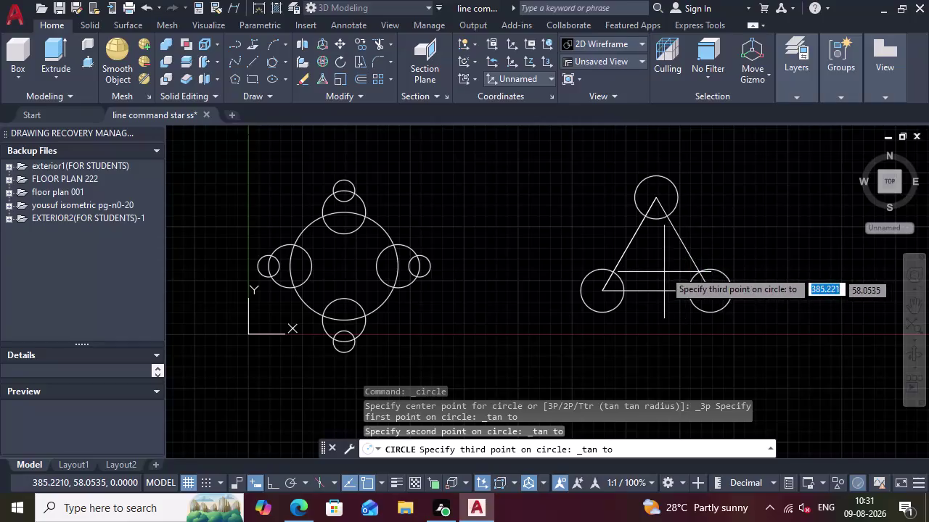
Draw a Tan, Tan, Tan circle on the triangle's left side, base and right side, then undo it.
key(Escape)
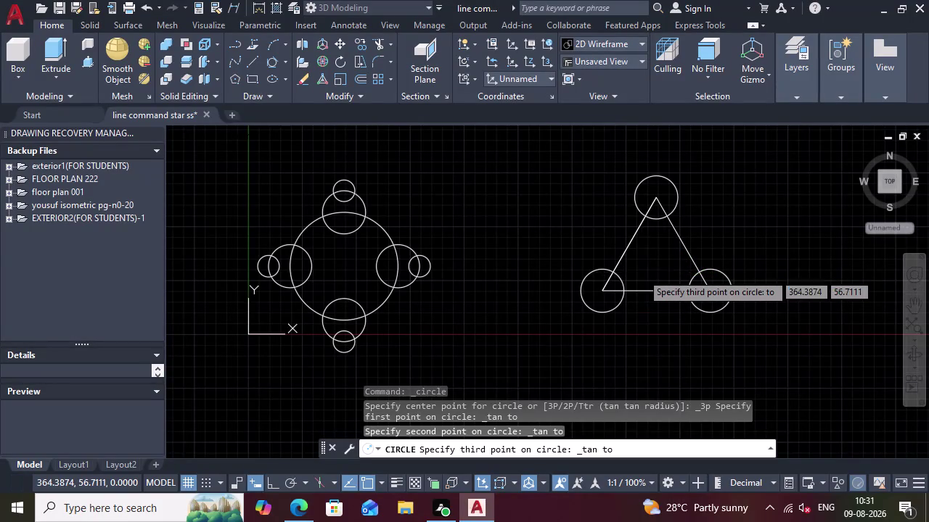
click(284, 61)
click(309, 234)
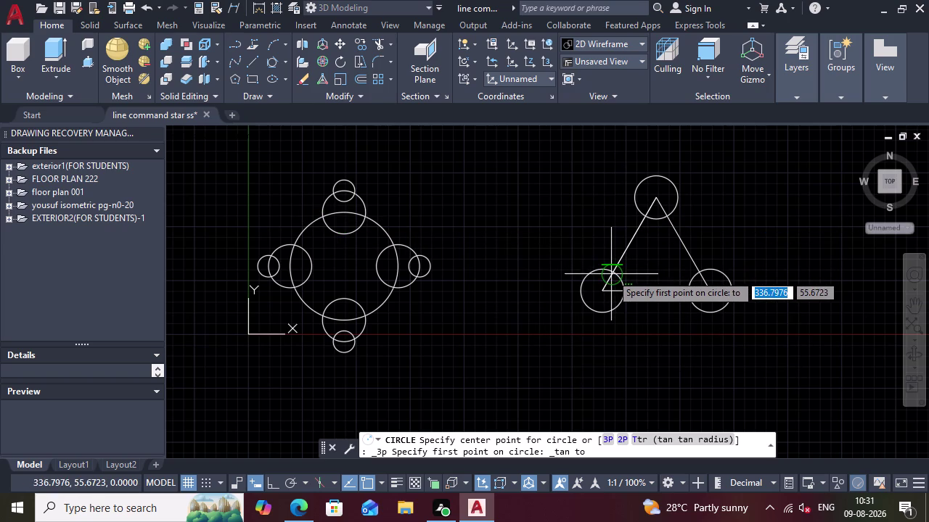
scroll(down, 3)
scroll(up, 3)
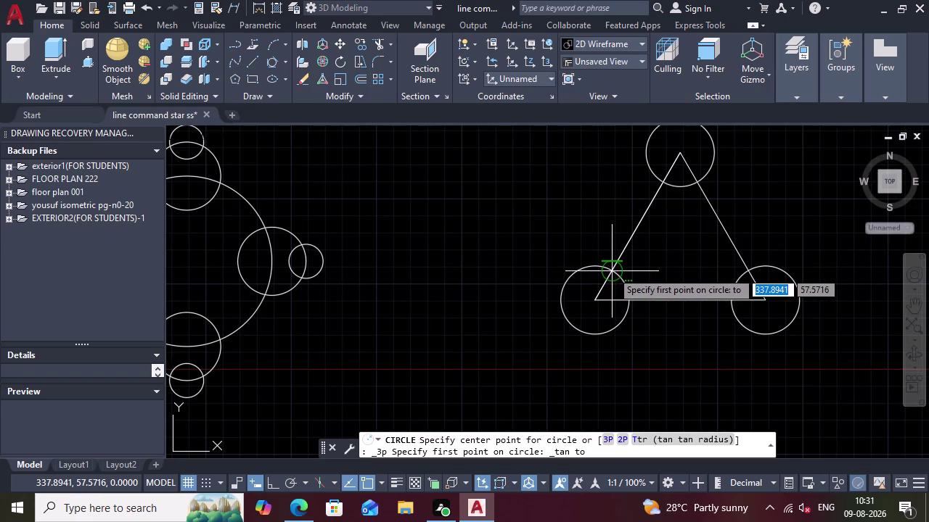
click(611, 271)
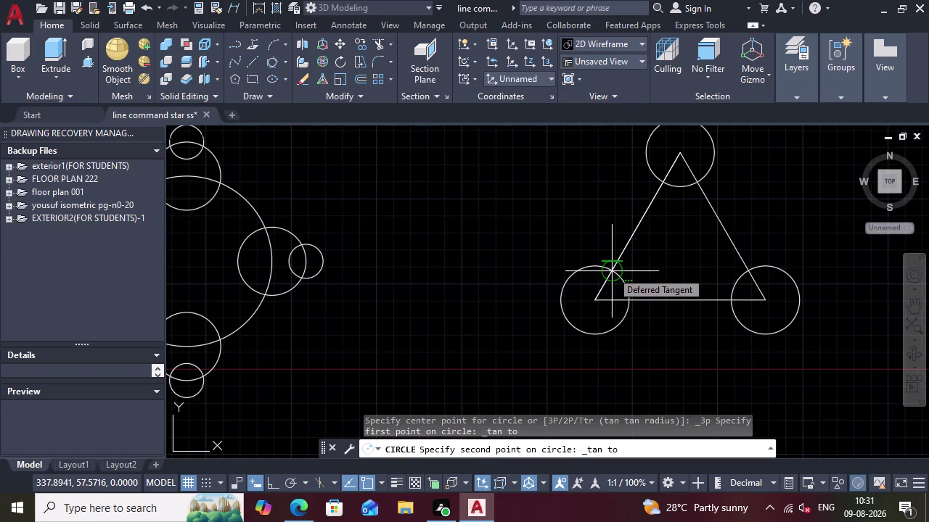
click(747, 271)
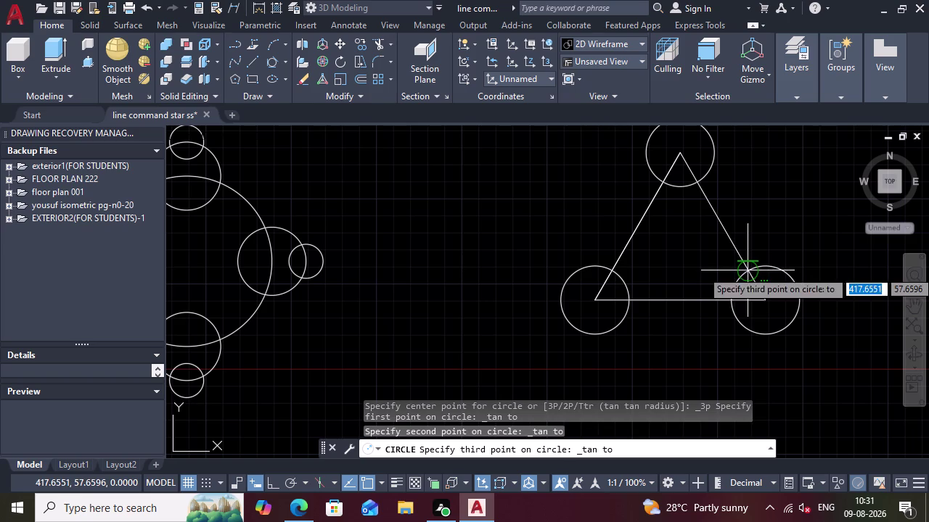
click(677, 187)
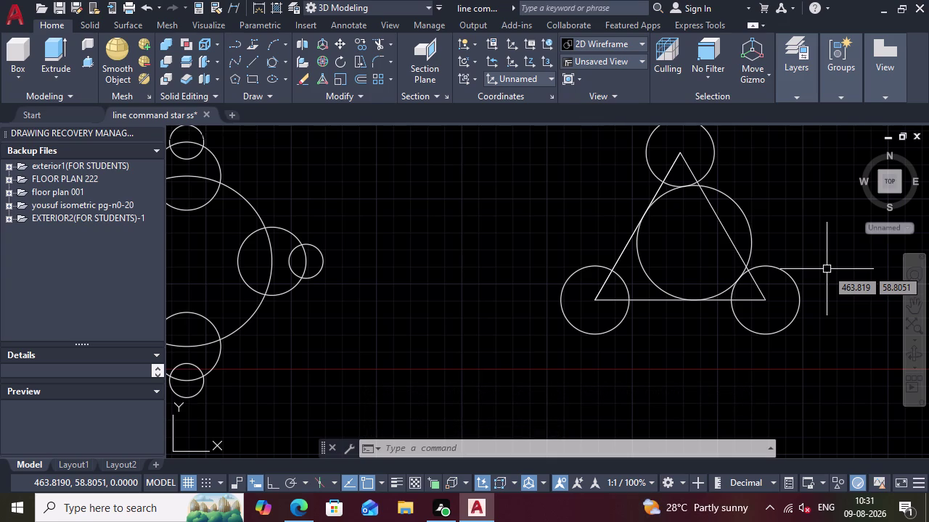
key(ctrl+z)
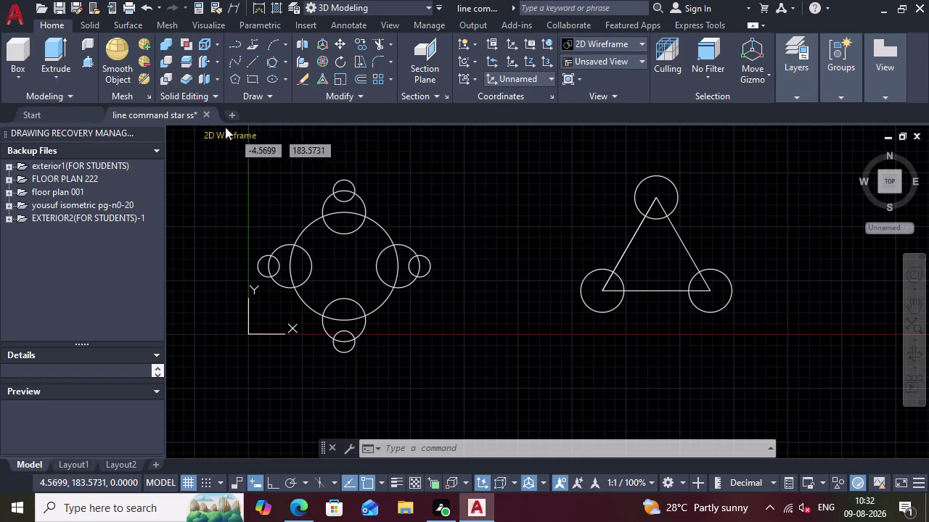
click(284, 61)
click(293, 170)
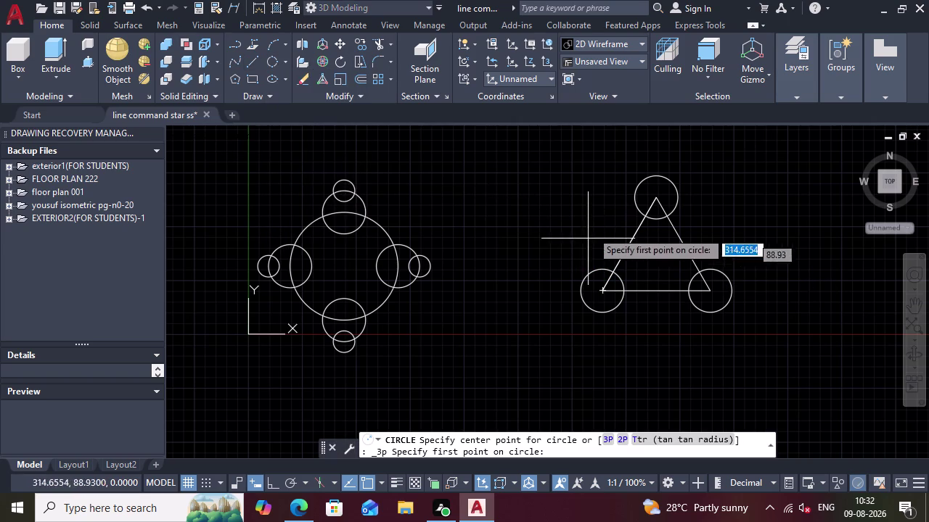
click(661, 222)
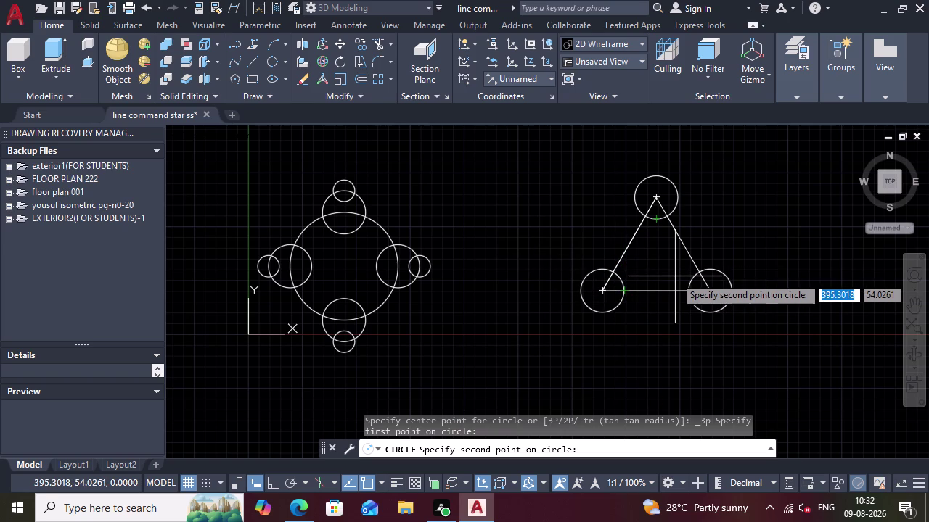
scroll(up, 3)
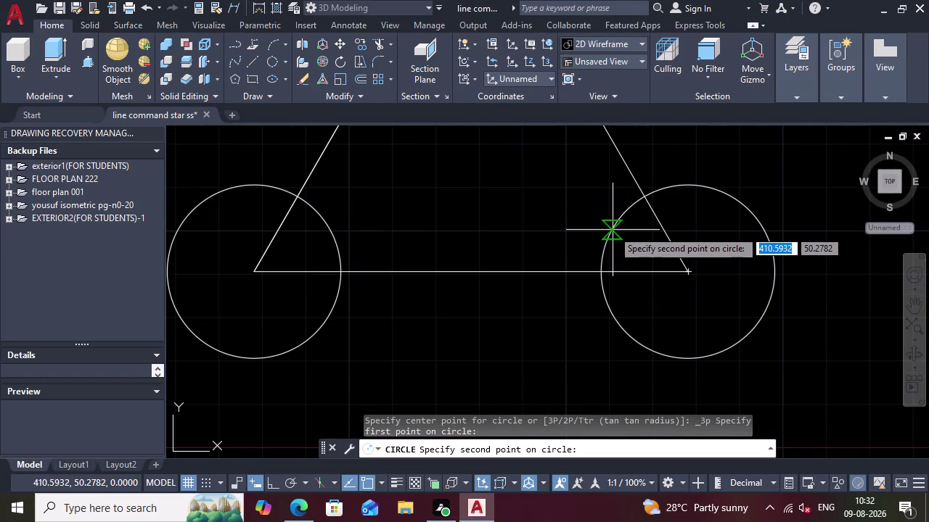
click(612, 230)
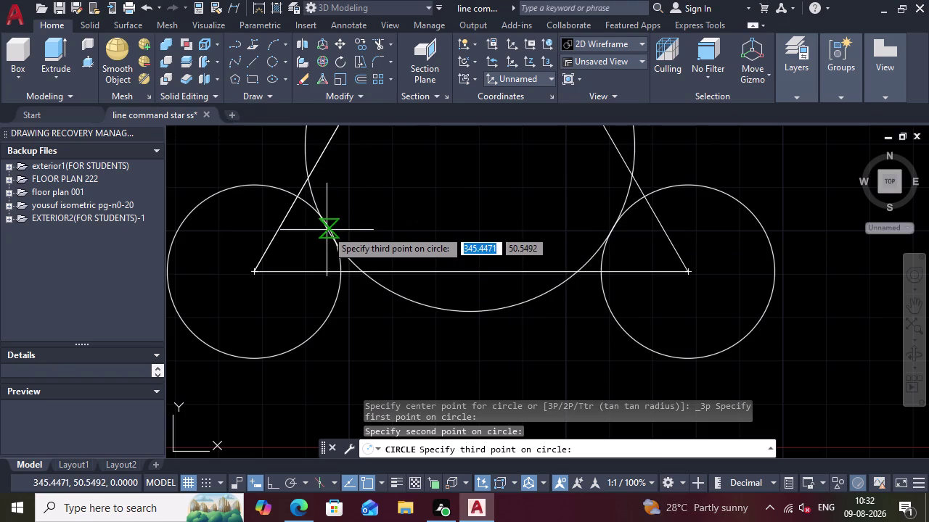
click(328, 228)
scroll(down, 3)
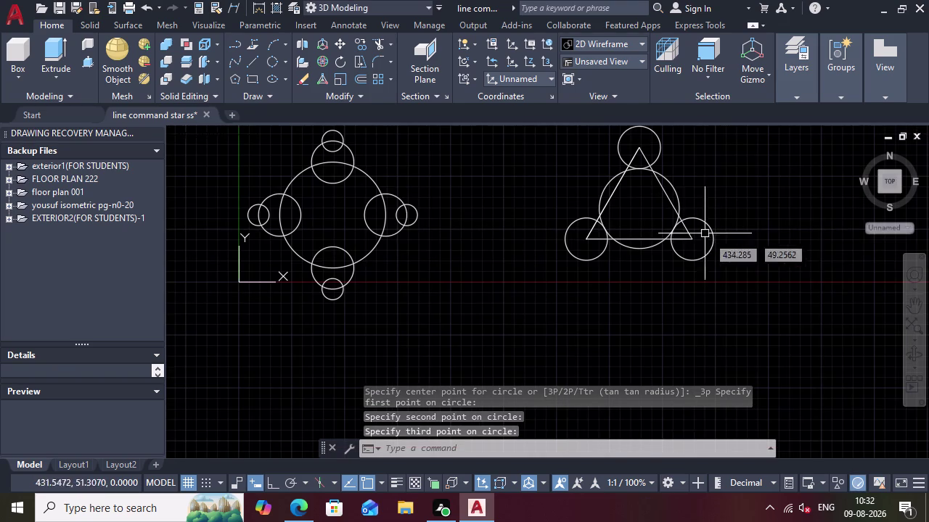
scroll(up, 3)
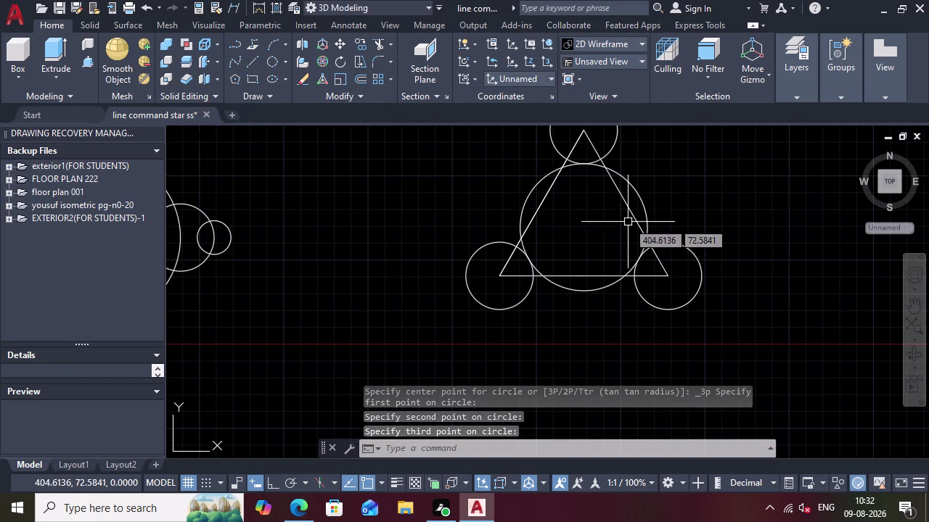
key(ctrl+z)
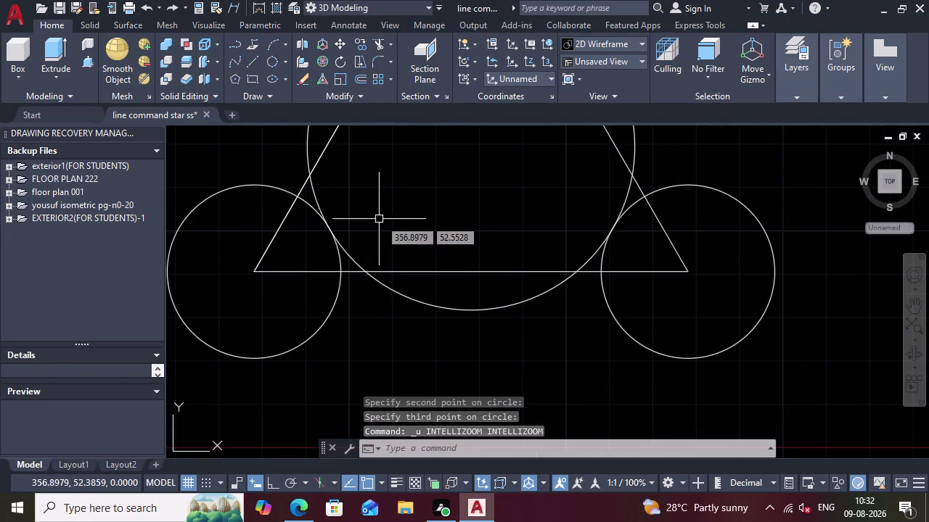
key(ctrl+z)
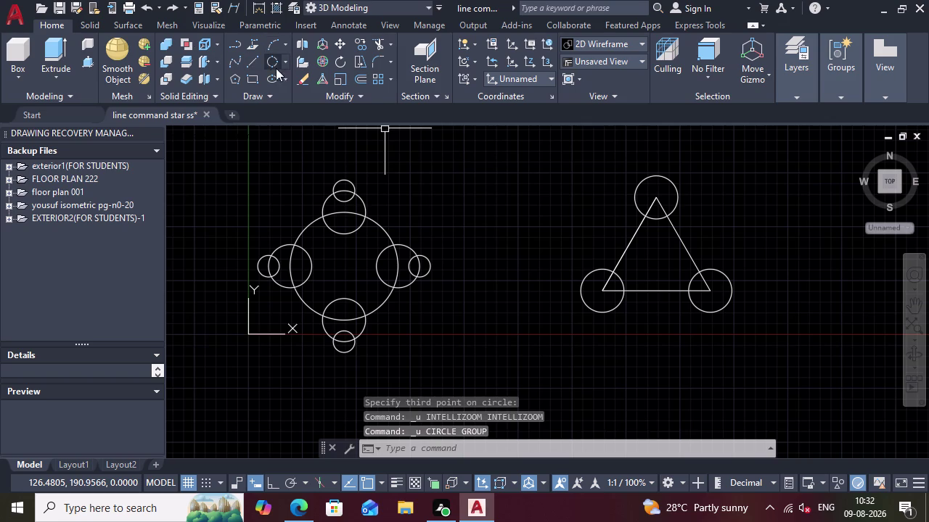
Draw a Tan, Tan, Tan circle on the top, lower-left and lower-right corner circles.
click(288, 62)
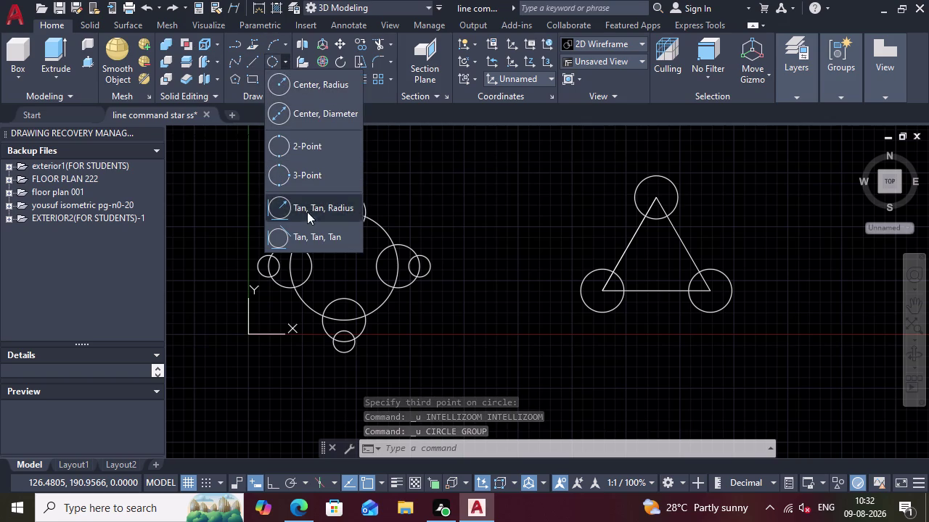
click(318, 237)
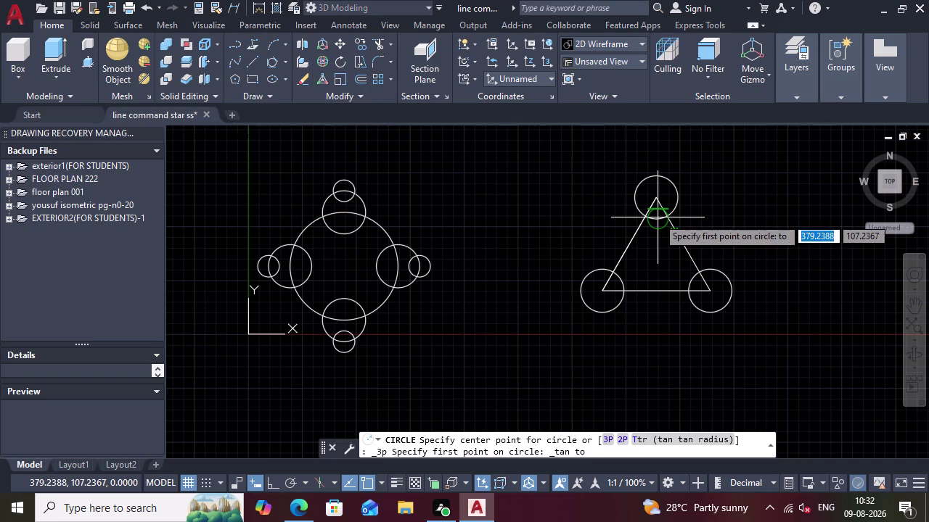
click(655, 219)
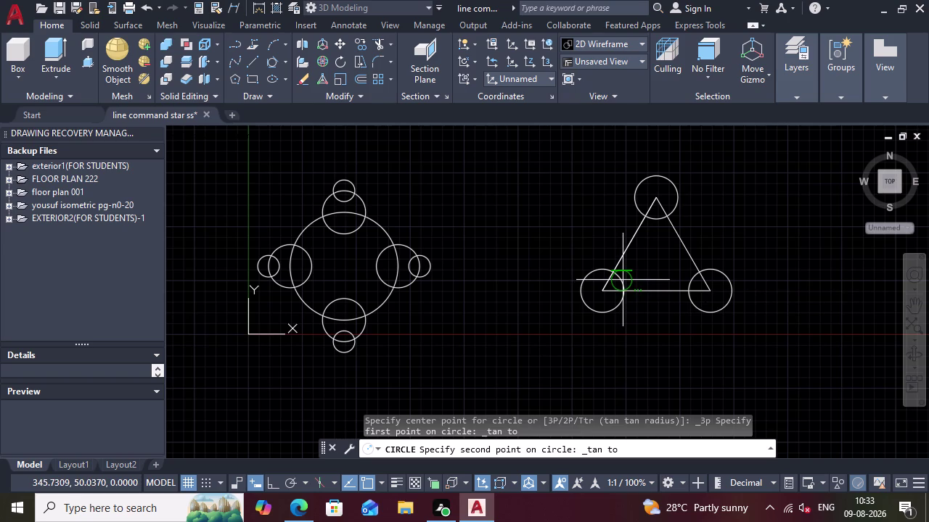
scroll(up, 3)
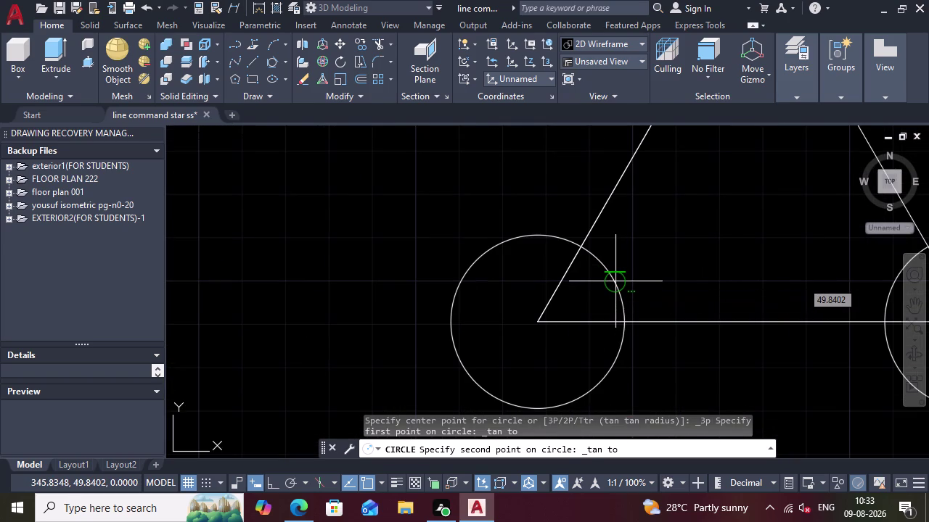
click(615, 281)
scroll(down, 3)
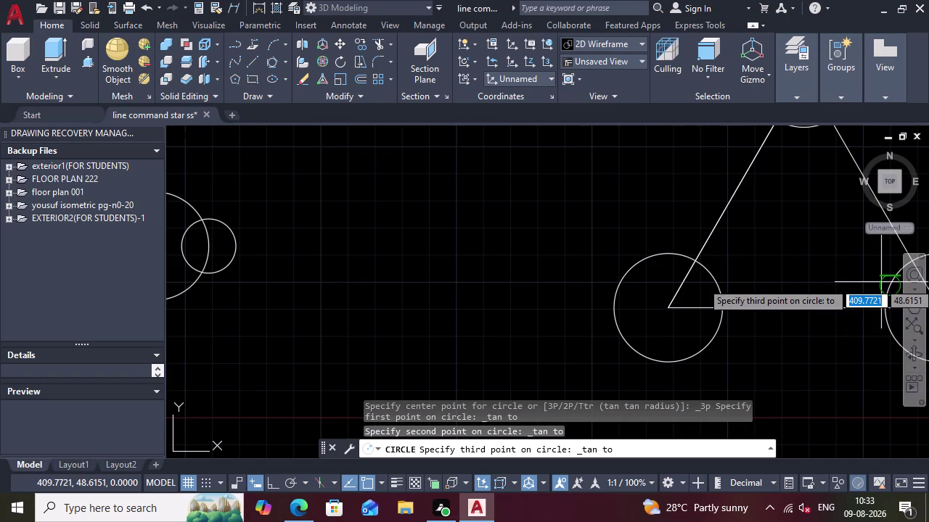
scroll(down, 3)
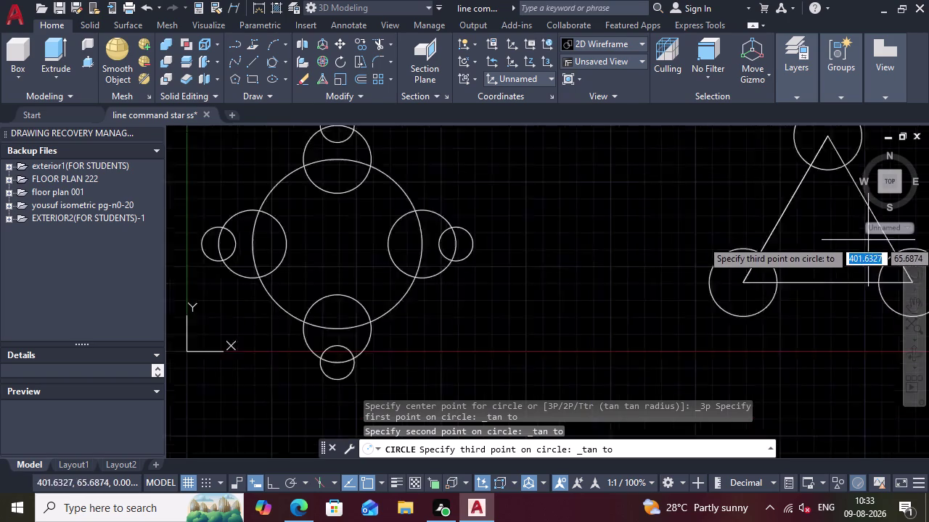
scroll(down, 3)
scroll(up, 3)
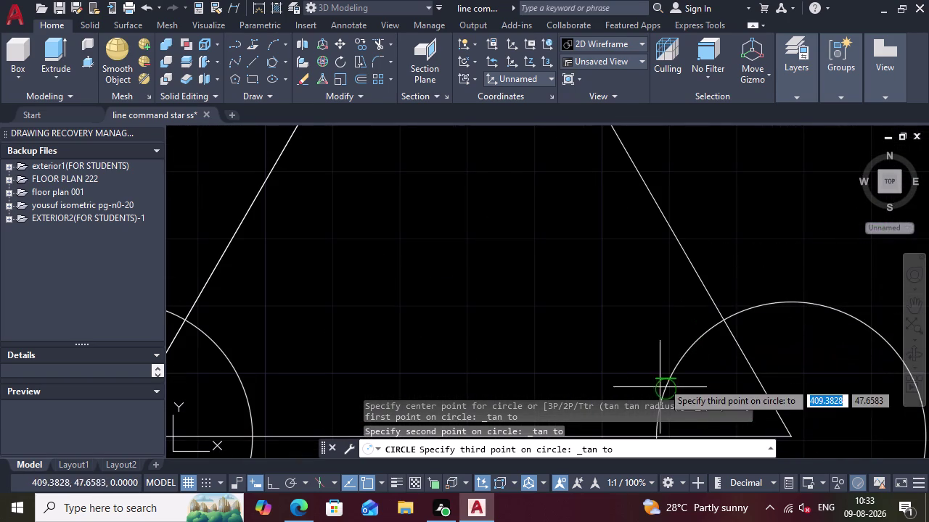
click(674, 369)
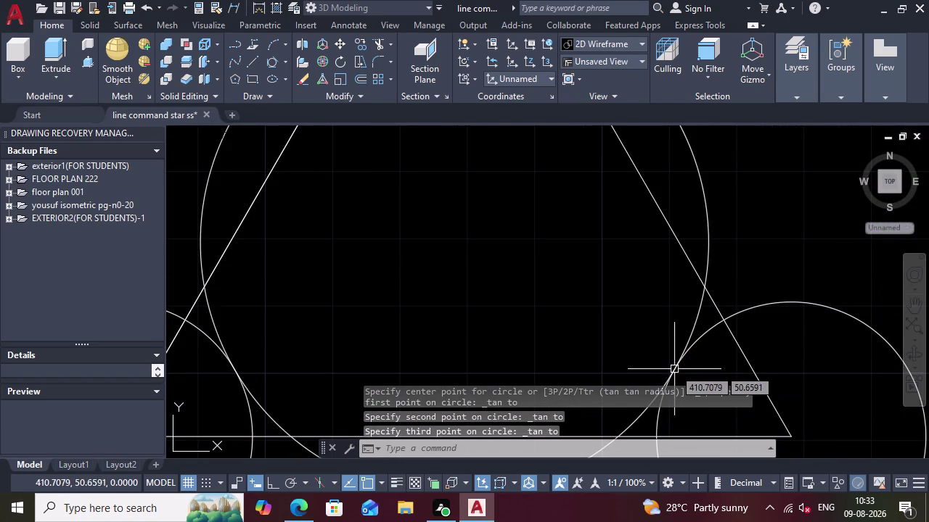
scroll(down, 3)
scroll(down, 3)
scroll(down, 3)
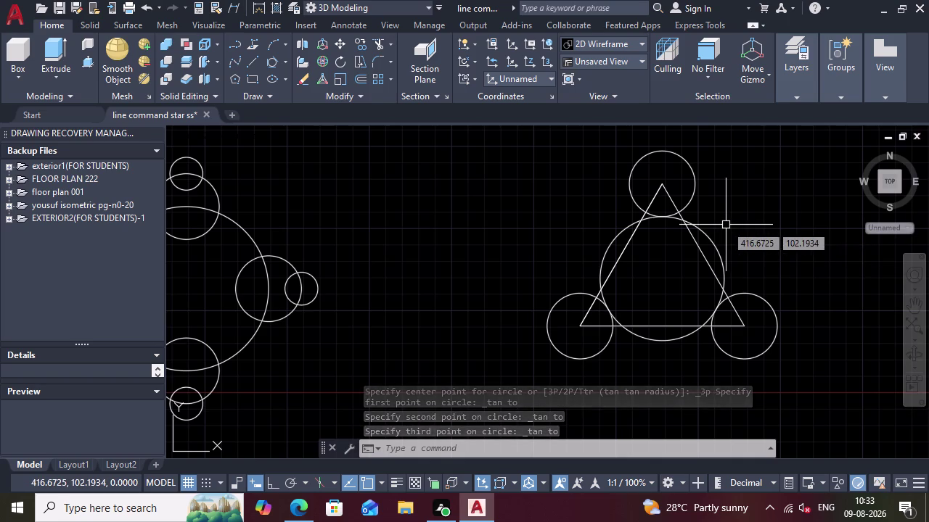
Redraw the large Tan, Tan, Tan circle enclosing the top, lower-left and lower-right corner circles.
key(Return)
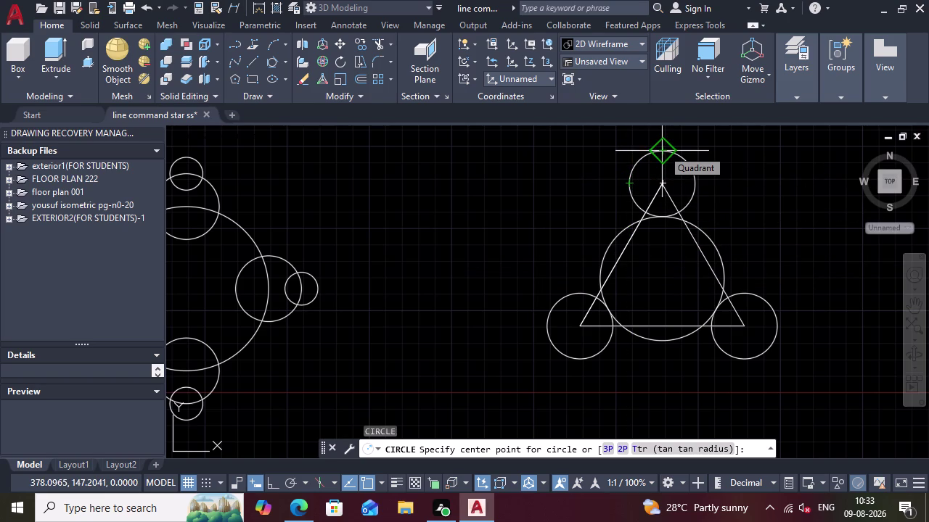
click(287, 63)
click(317, 234)
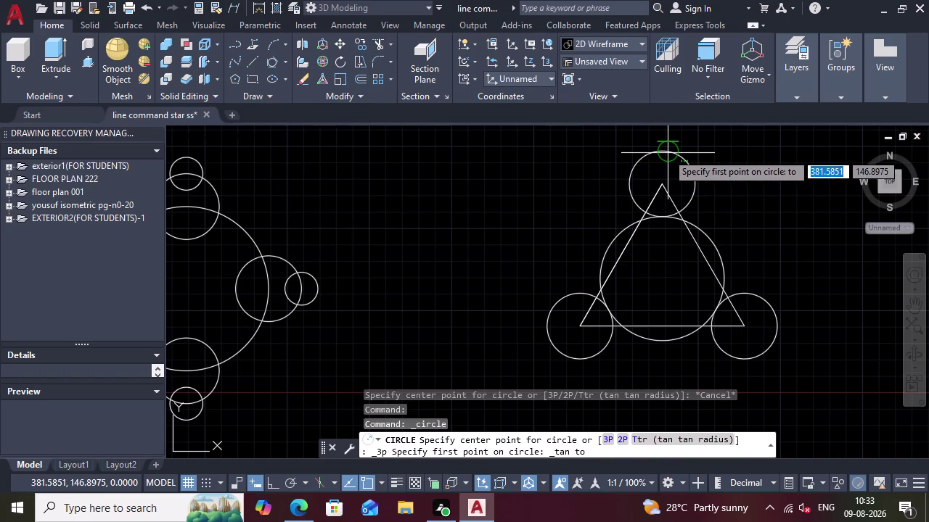
click(665, 151)
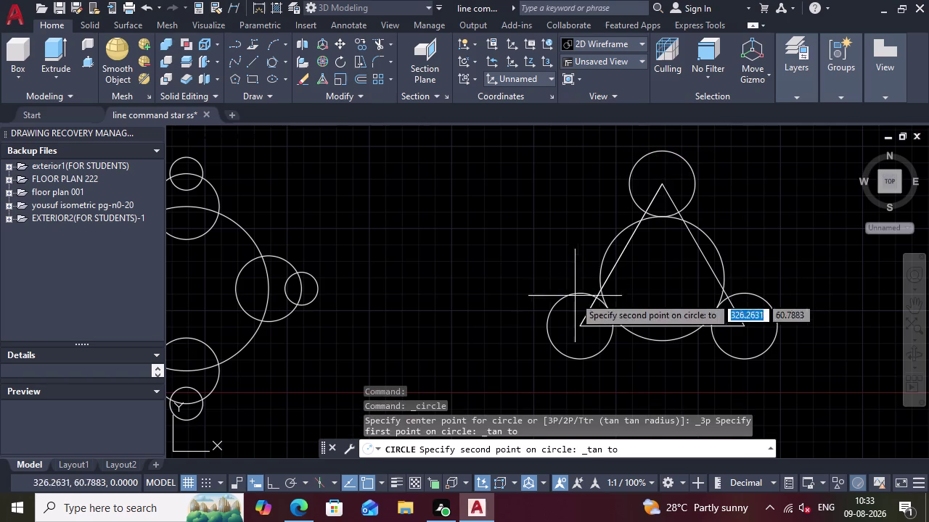
click(547, 329)
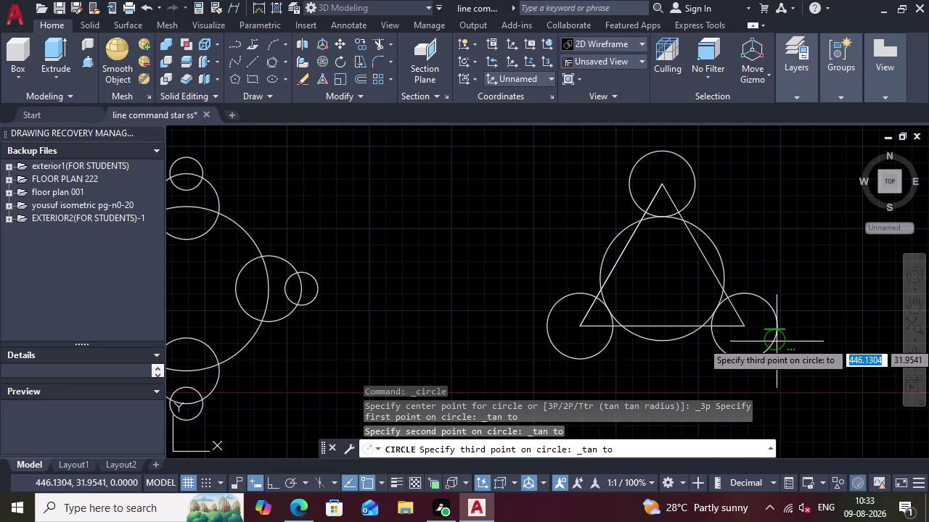
click(775, 343)
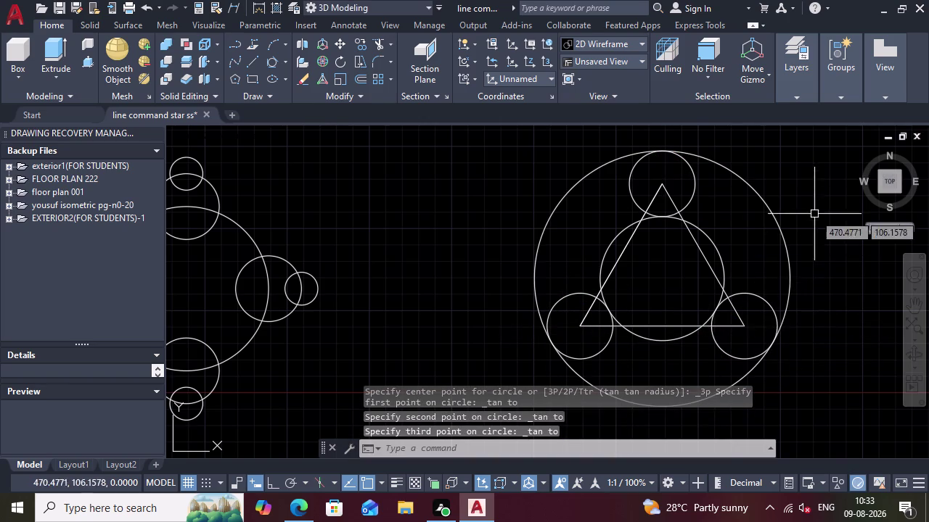
scroll(down, 3)
scroll(up, 3)
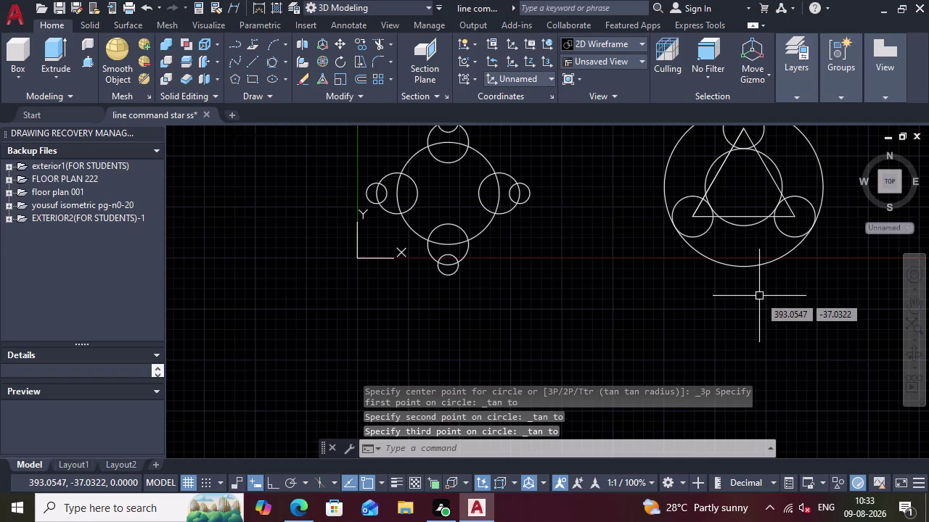
Draw a radius-100 circle centred in the empty space below both figures.
key(Return)
scroll(down, 3)
scroll(up, 3)
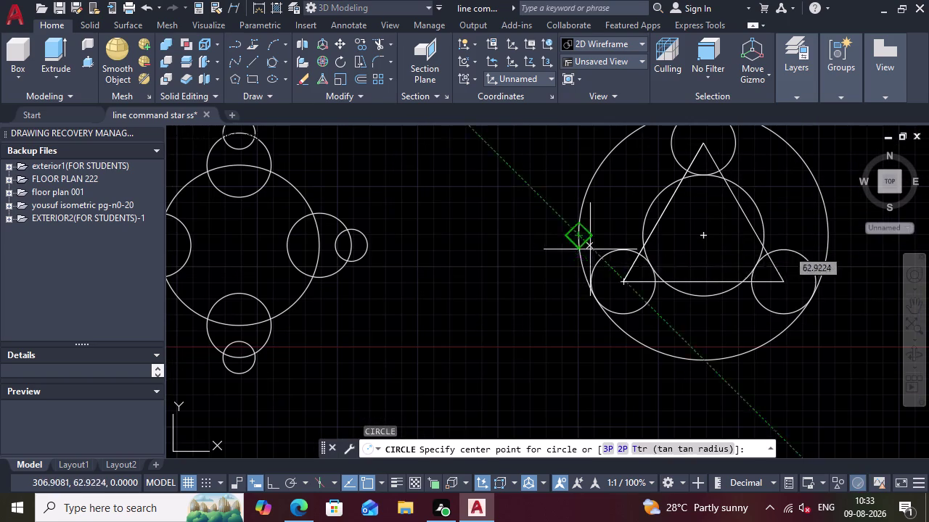
click(915, 300)
scroll(down, 3)
drag(783, 208, 679, 211)
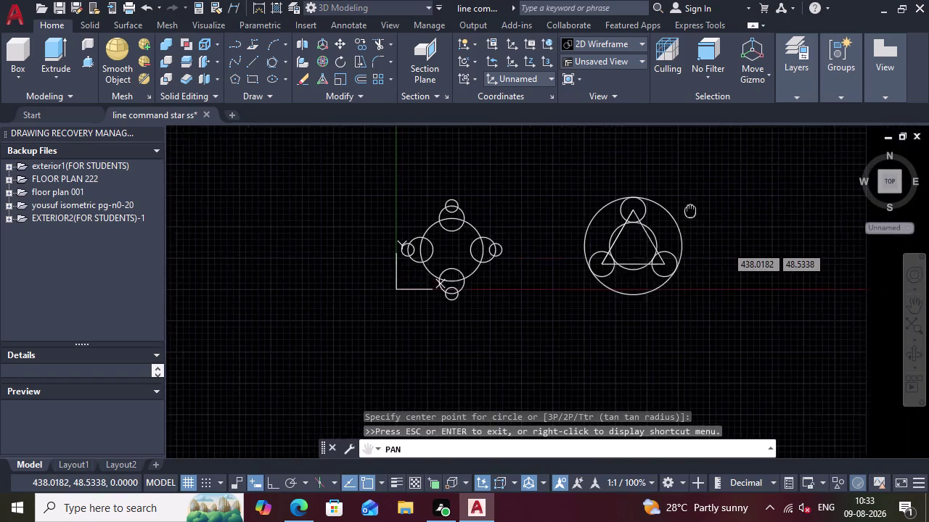
drag(679, 212, 590, 165)
key(Escape)
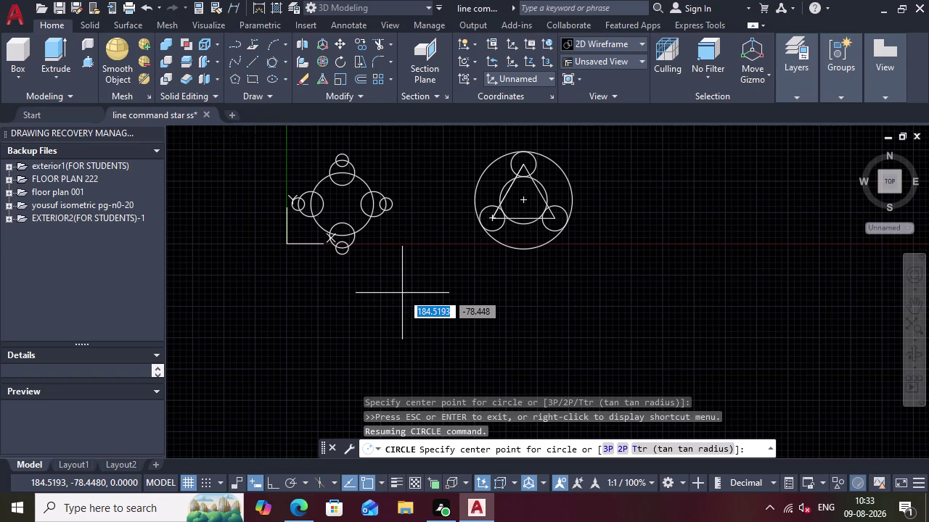
scroll(down, 3)
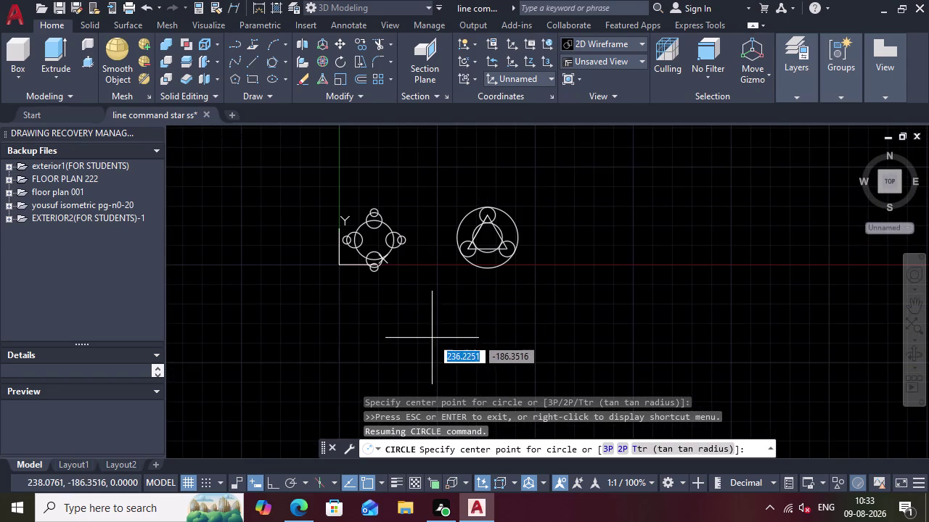
click(421, 316)
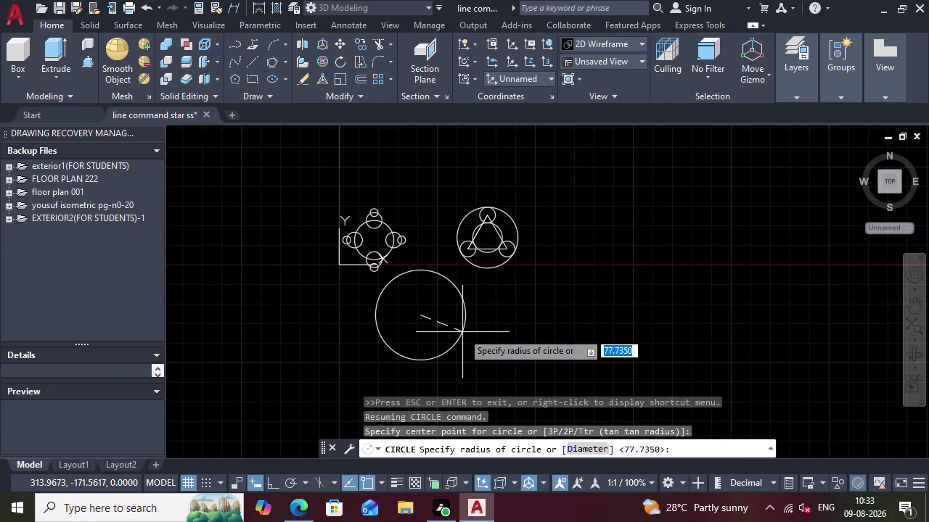
text(100)
key(Return)
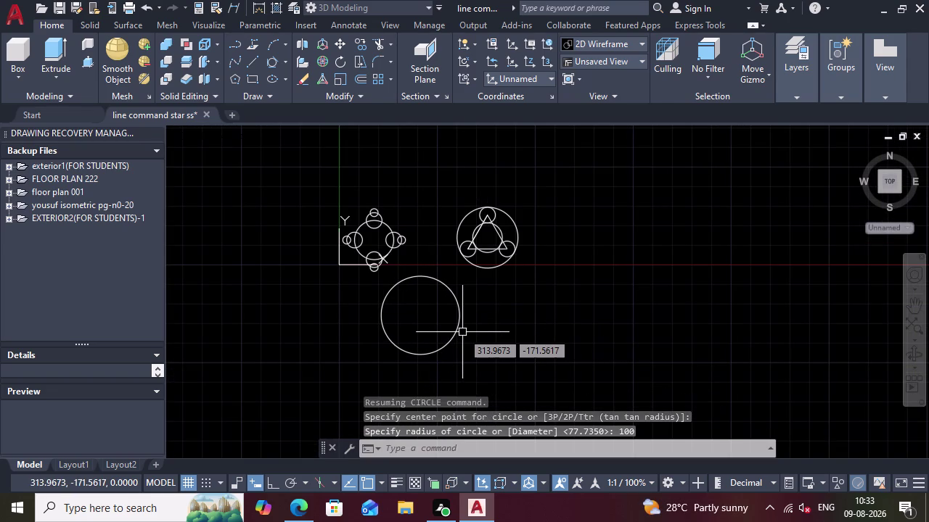
scroll(up, 3)
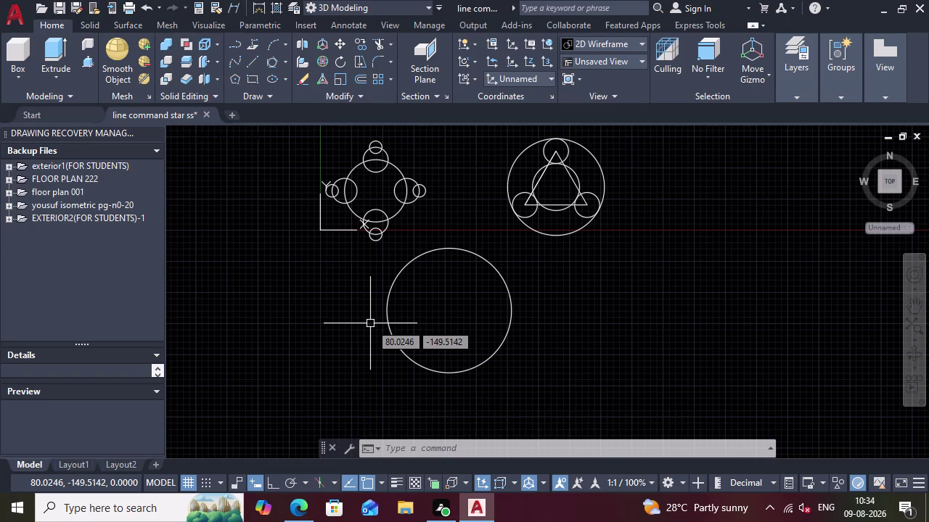
text(pol)
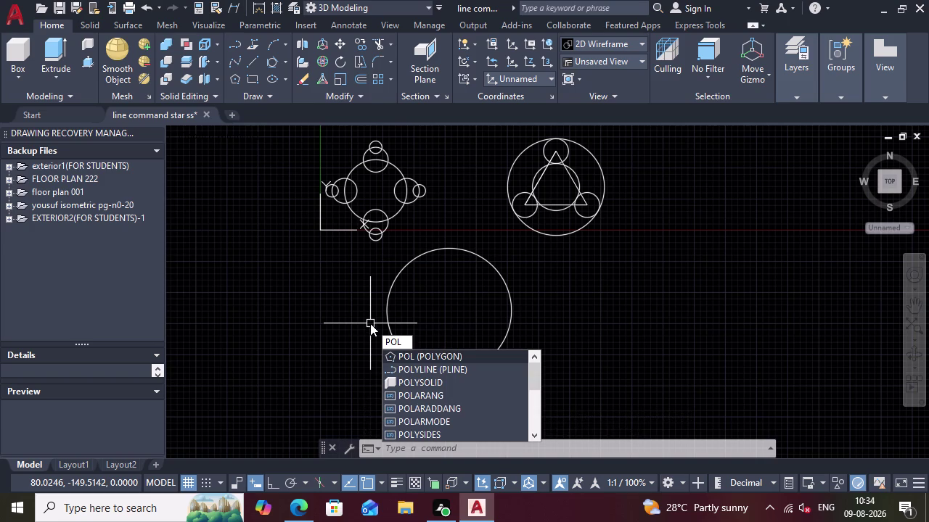
key(Return)
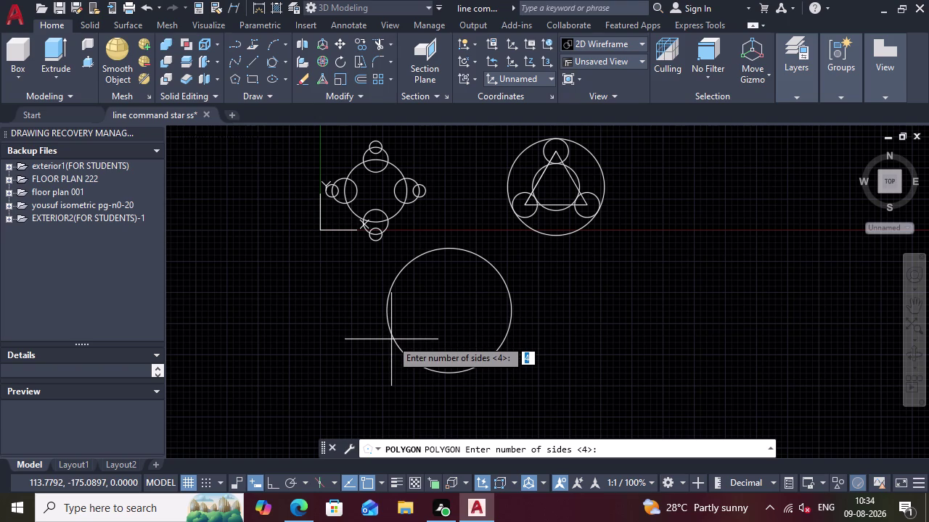
key(Return)
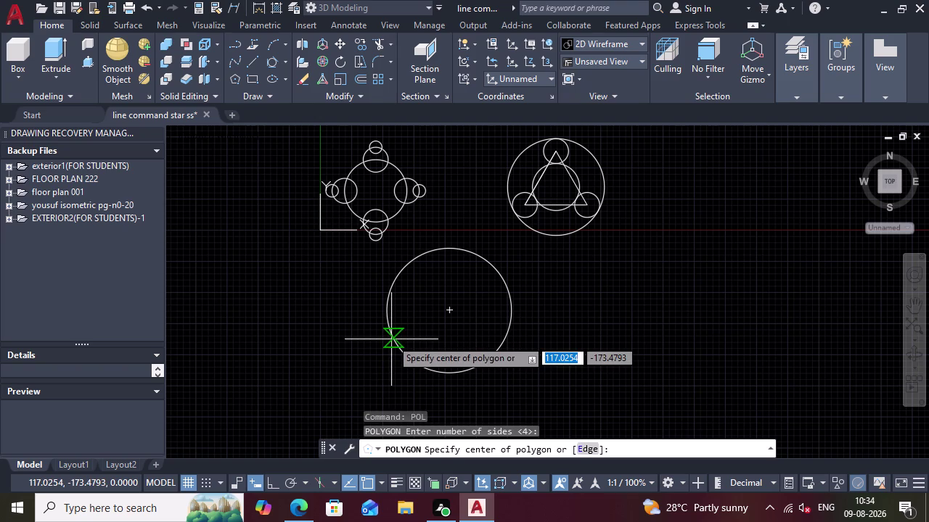
click(450, 372)
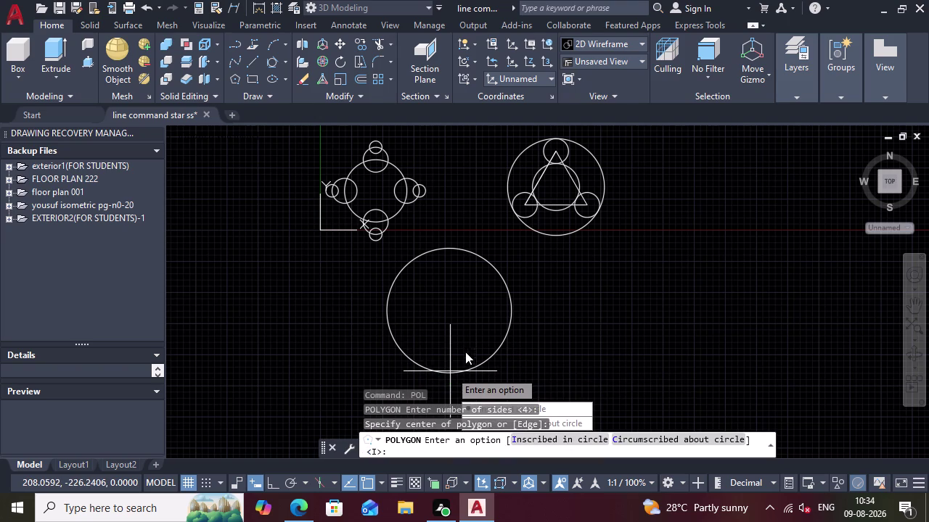
click(551, 443)
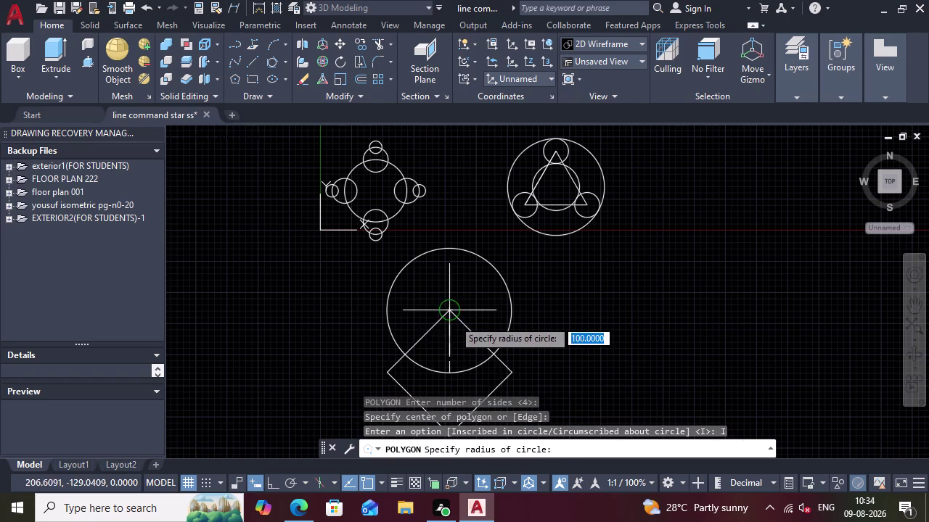
key(Escape)
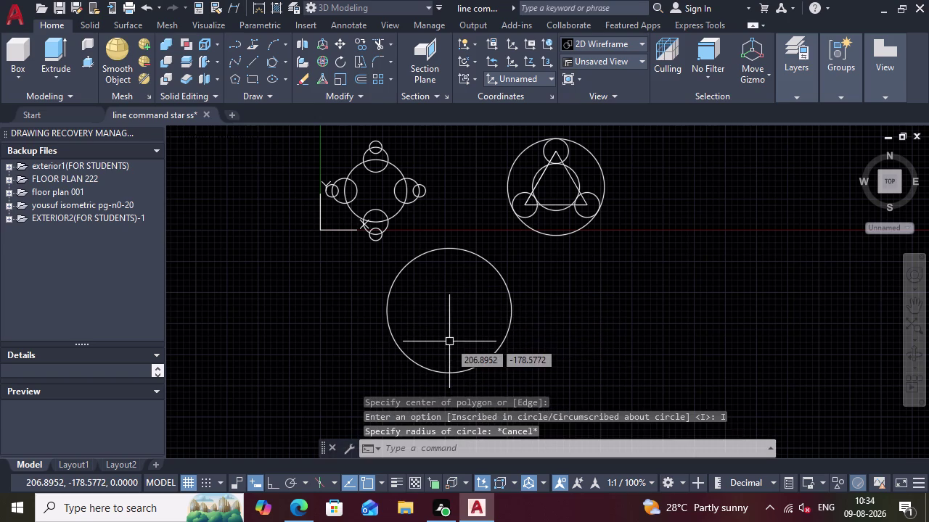
click(425, 455)
Draw a 4-sided POLY centred on the circle, inscribed, with a corner on its bottom quadrant.
text(po)
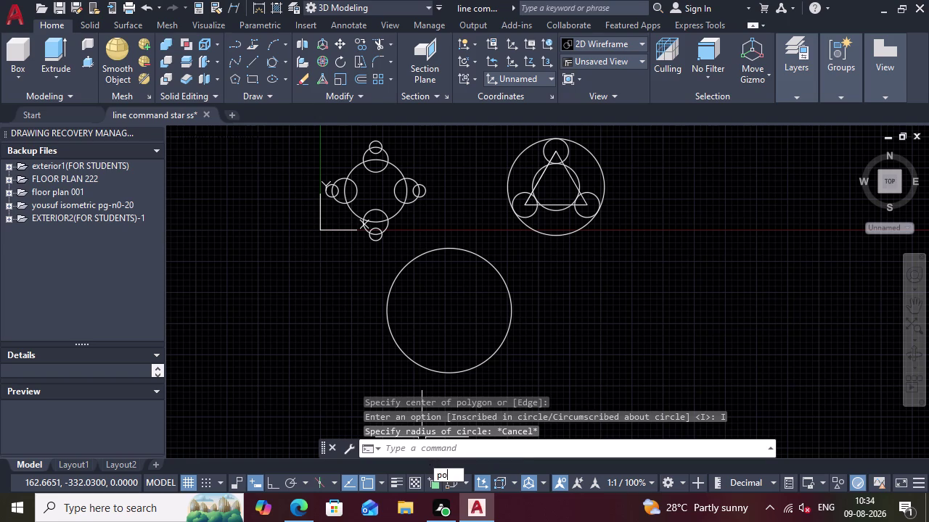
text(ly)
key(Return)
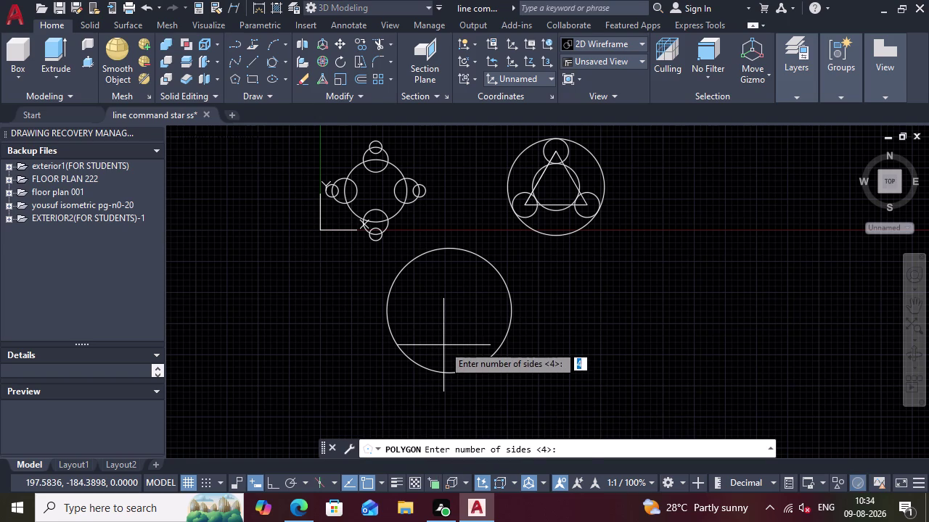
key(Return)
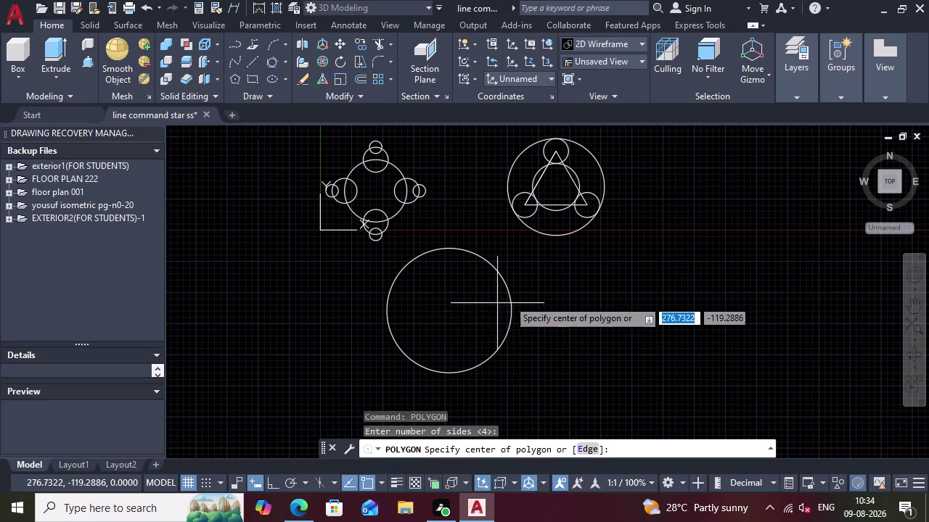
click(447, 307)
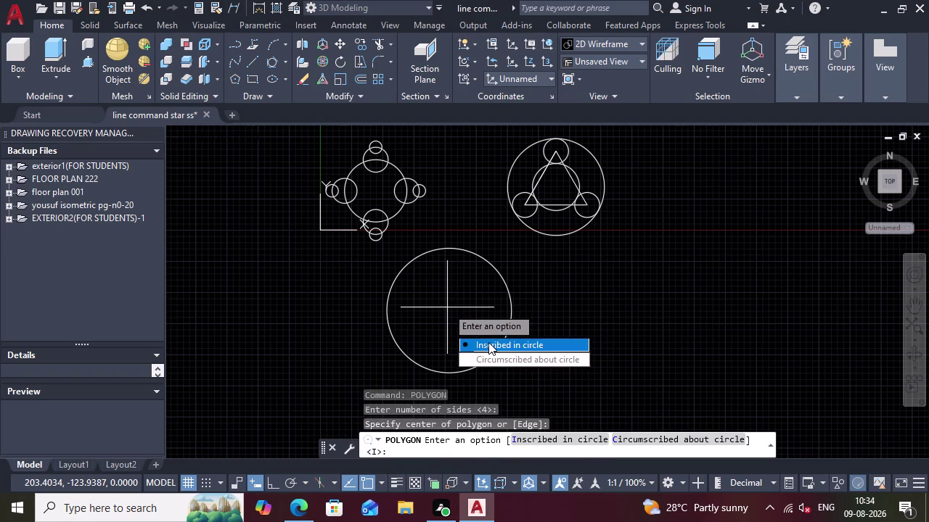
drag(488, 343, 447, 307)
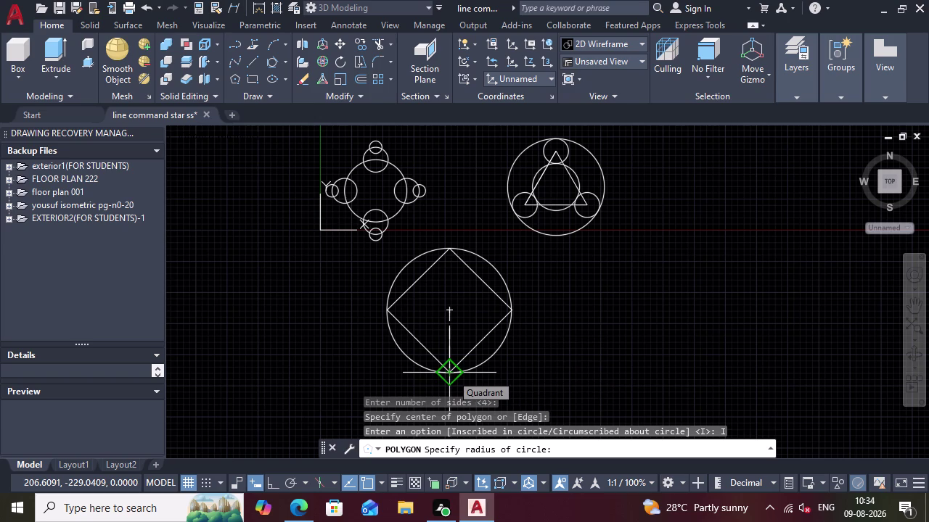
click(452, 375)
scroll(up, 3)
scroll(down, 3)
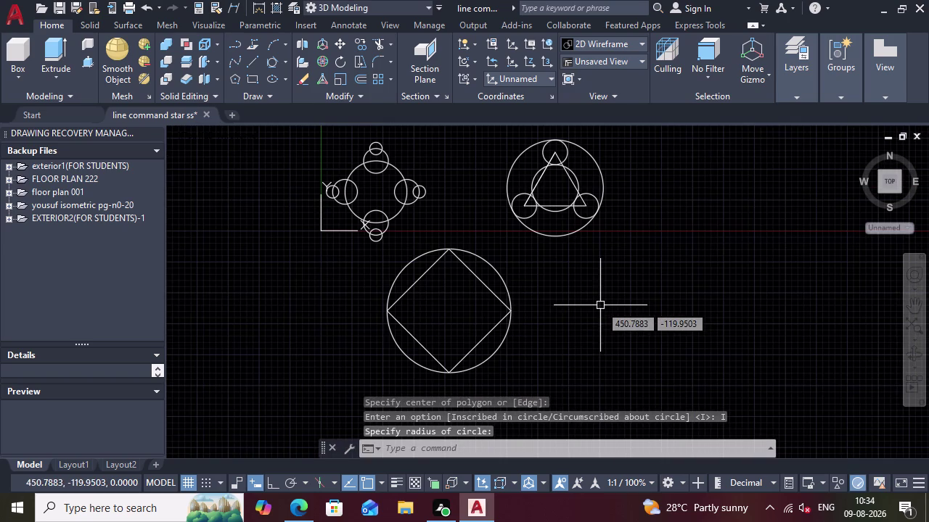
scroll(up, 3)
scroll(down, 3)
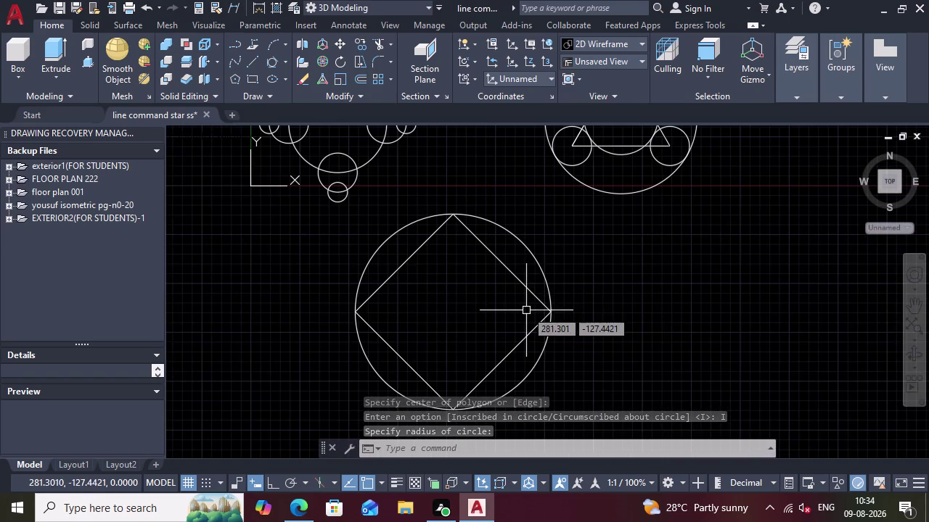